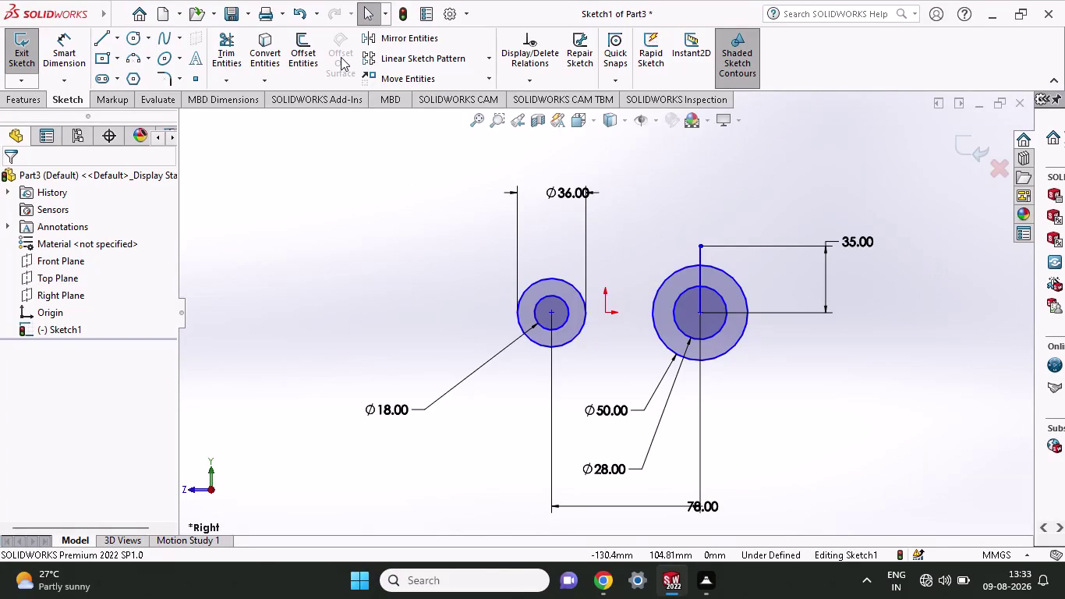
click(102, 45)
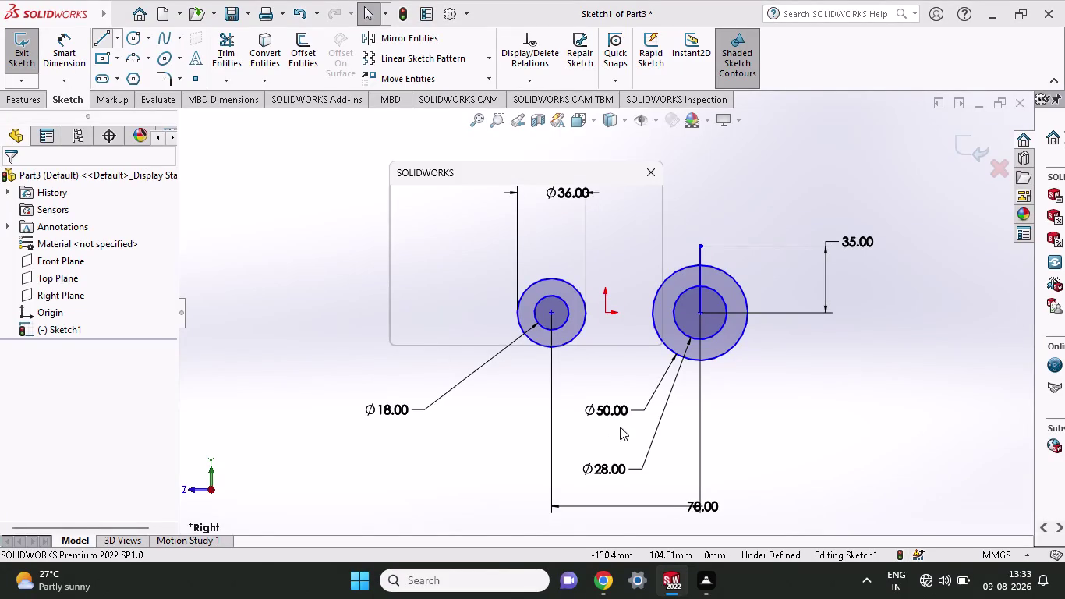
click(642, 331)
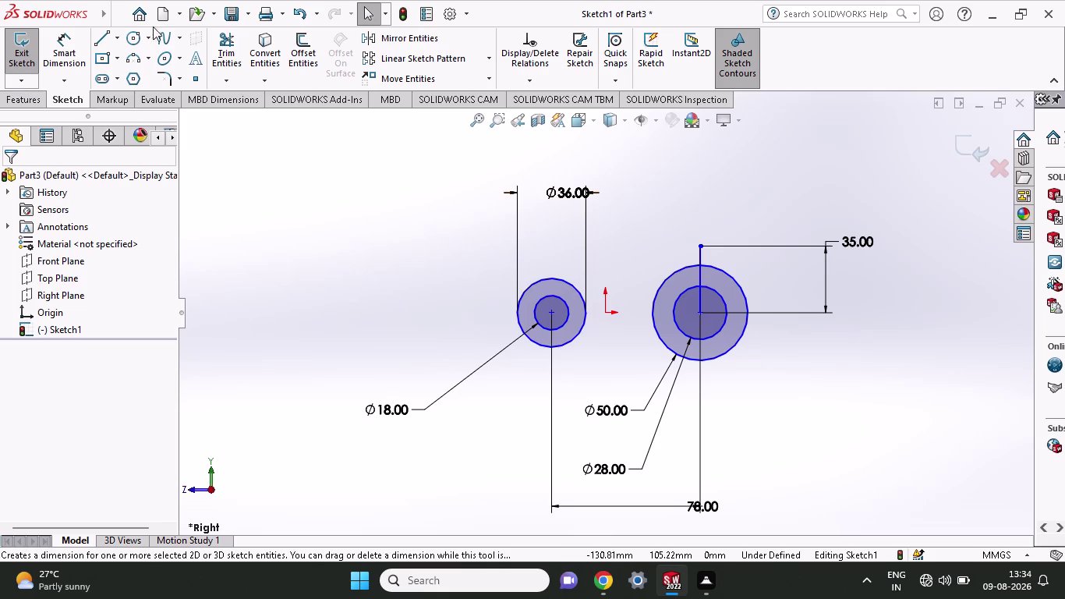
click(108, 35)
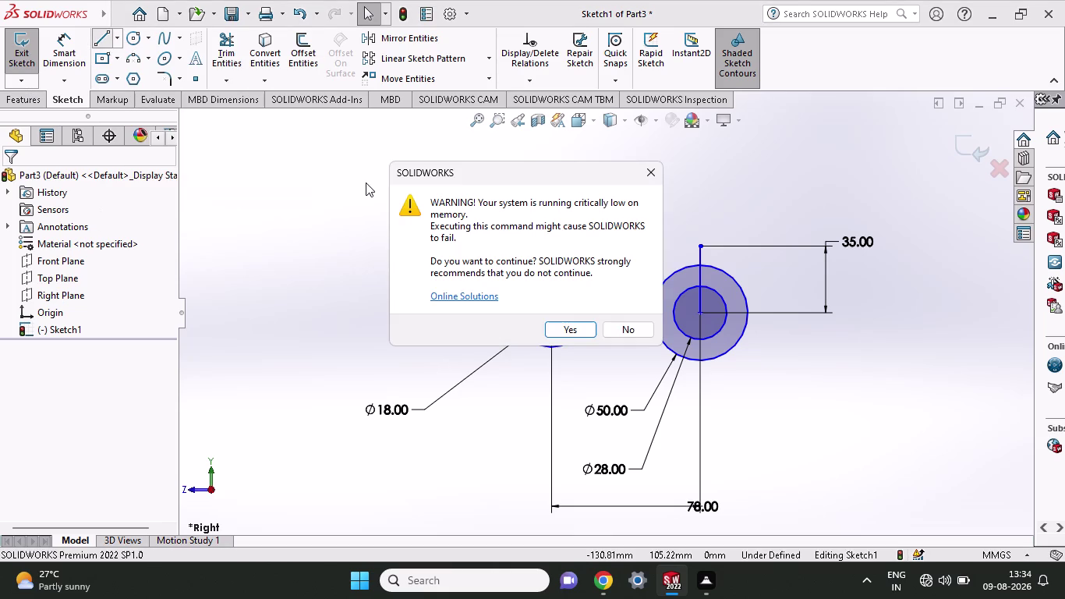
click(637, 323)
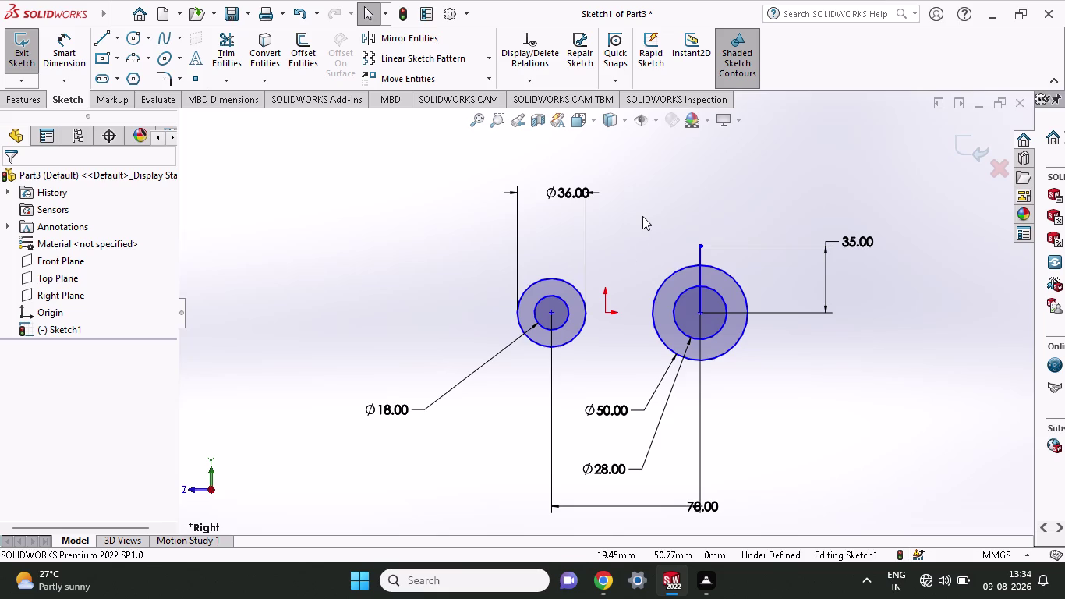